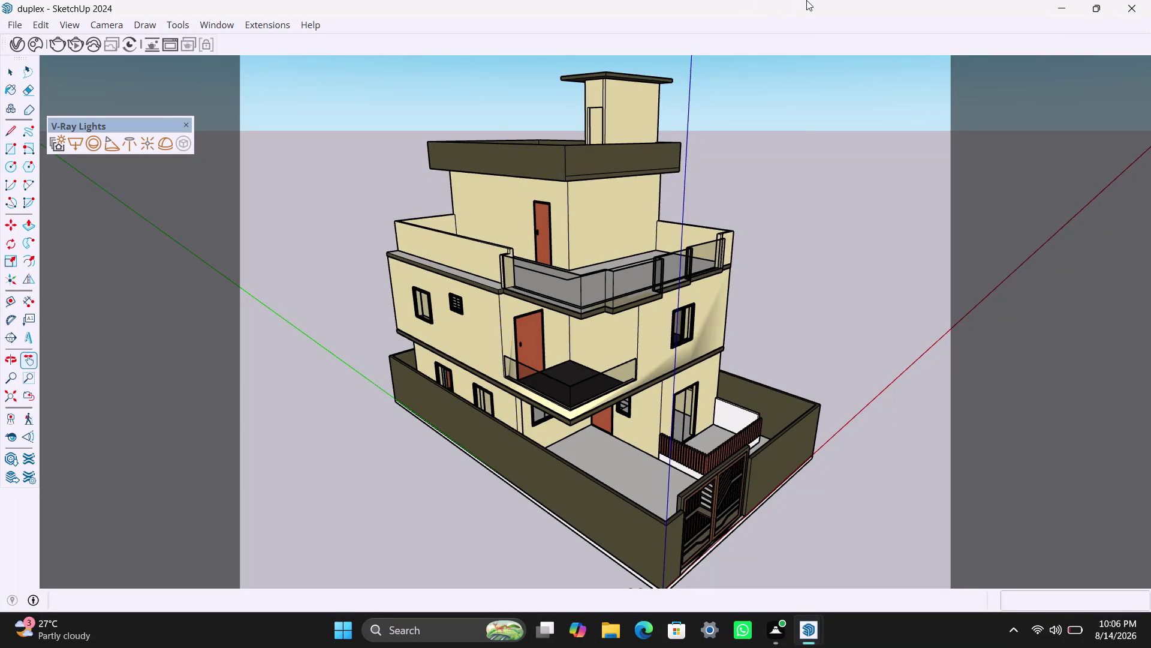
Bring up the window menu with Restore, Minimize and Close over the finished duplex model.
right_click(807, 0)
right_click(807, 0)
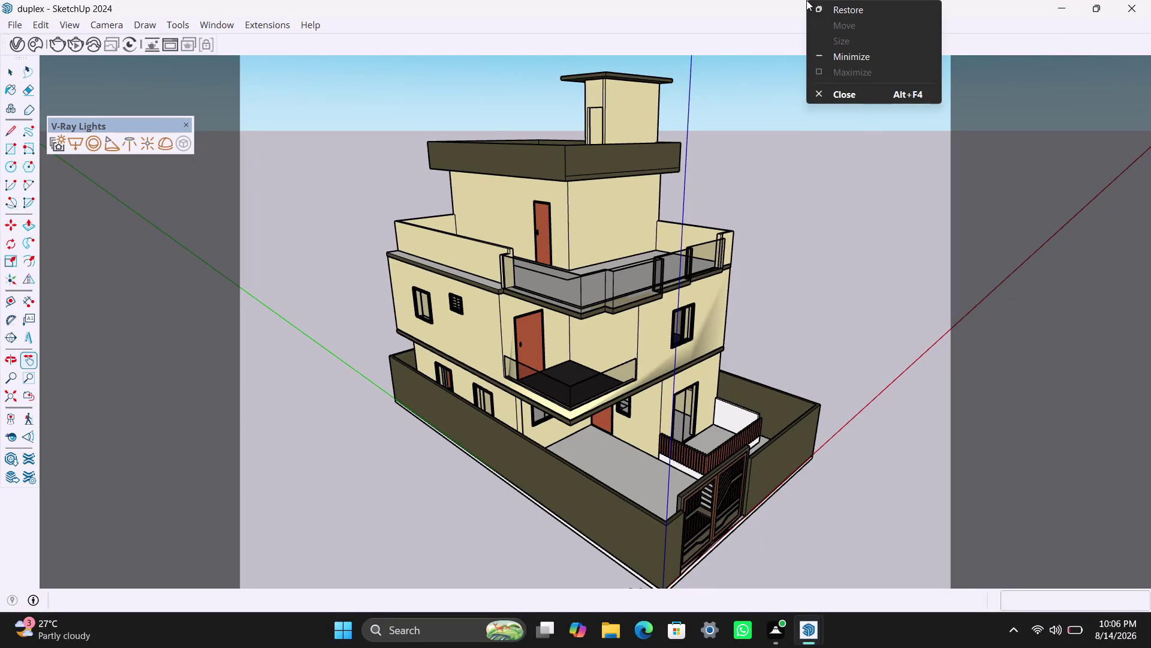
right_click(807, 0)
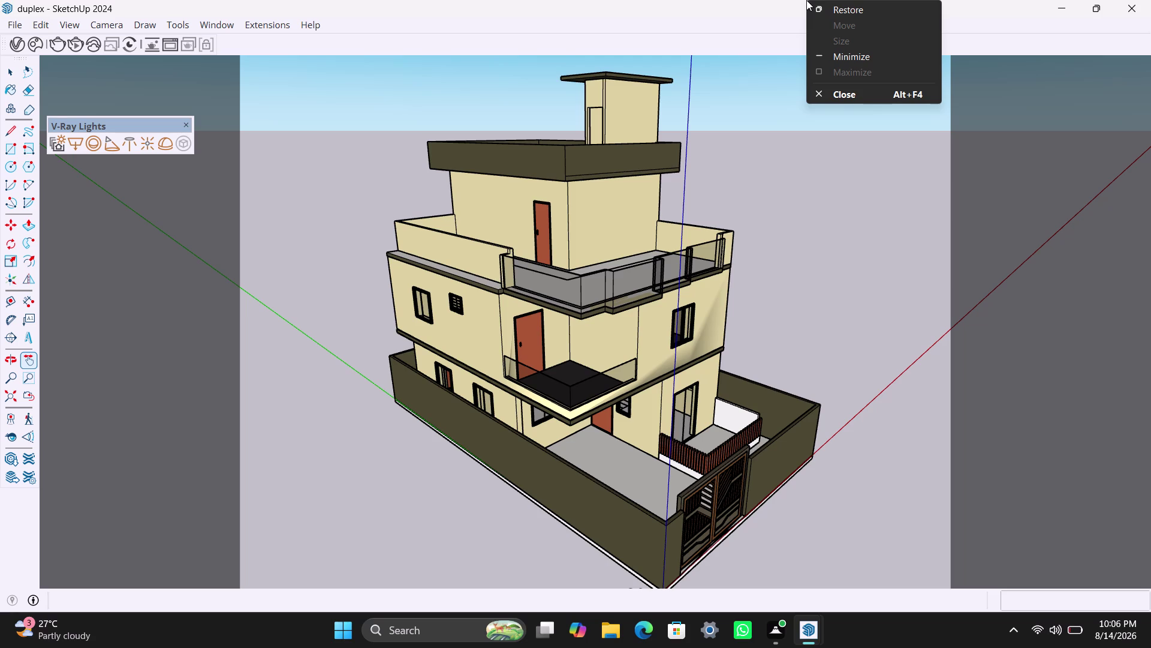
right_click(807, 0)
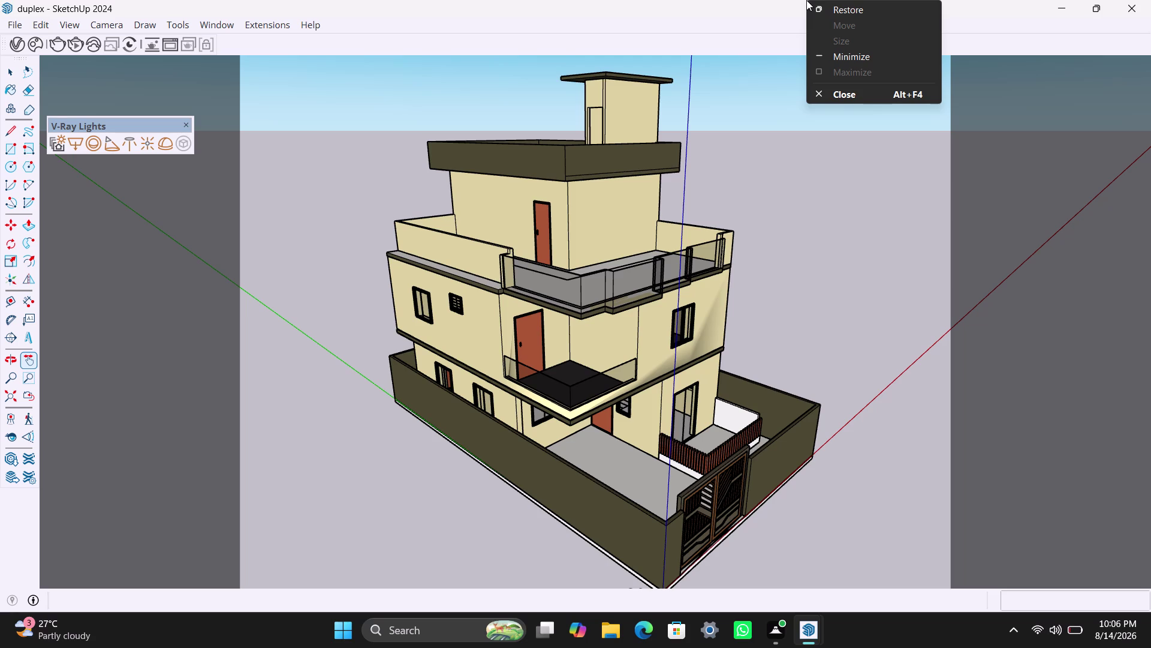